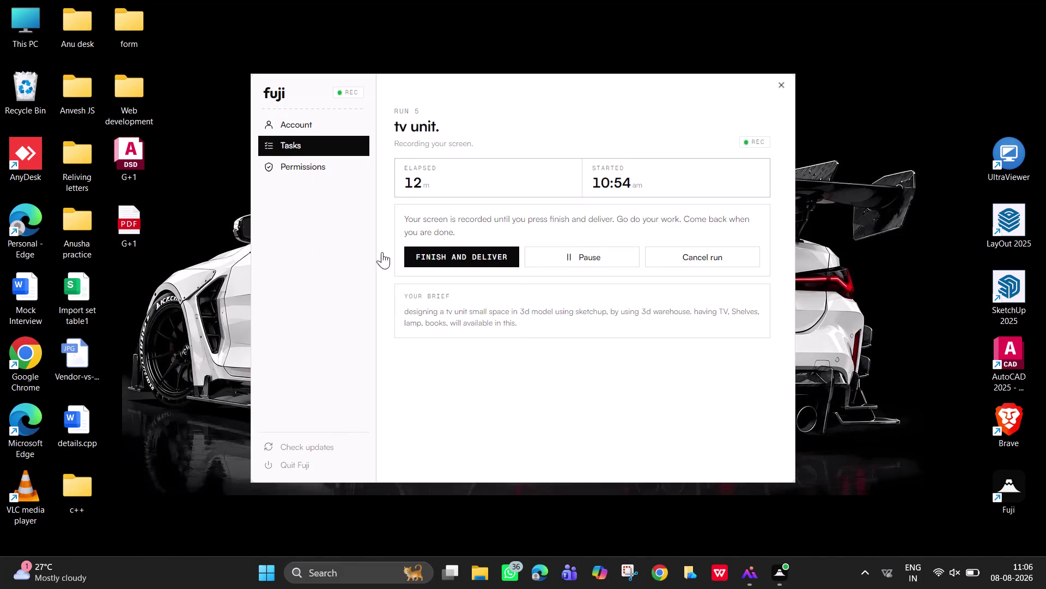
Launch SketchUp 2025 from its desktop shortcut while the Fuji recording runs.
double_click(1016, 285)
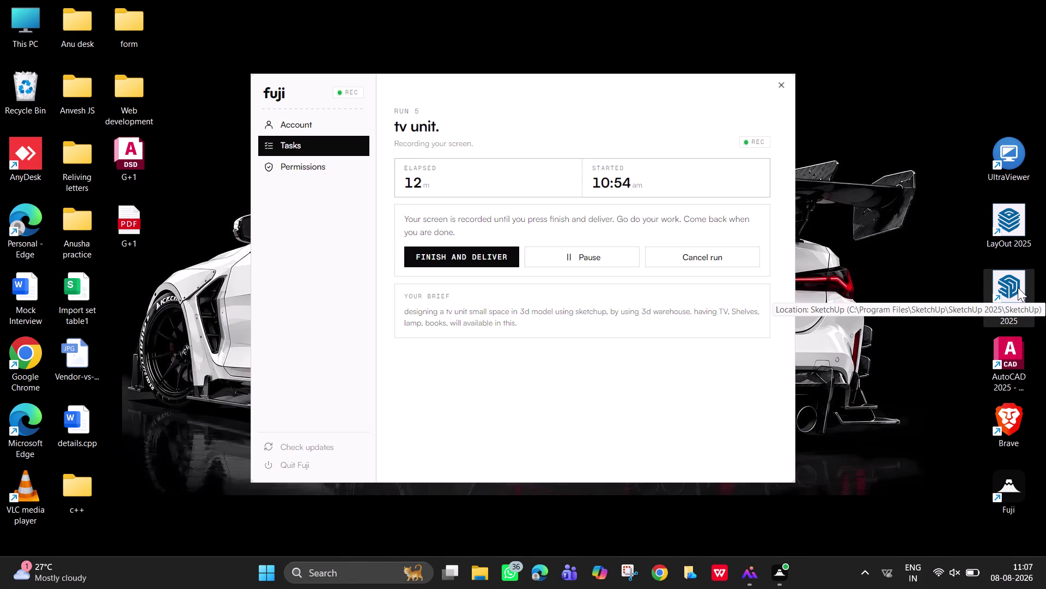
double_click(1016, 285)
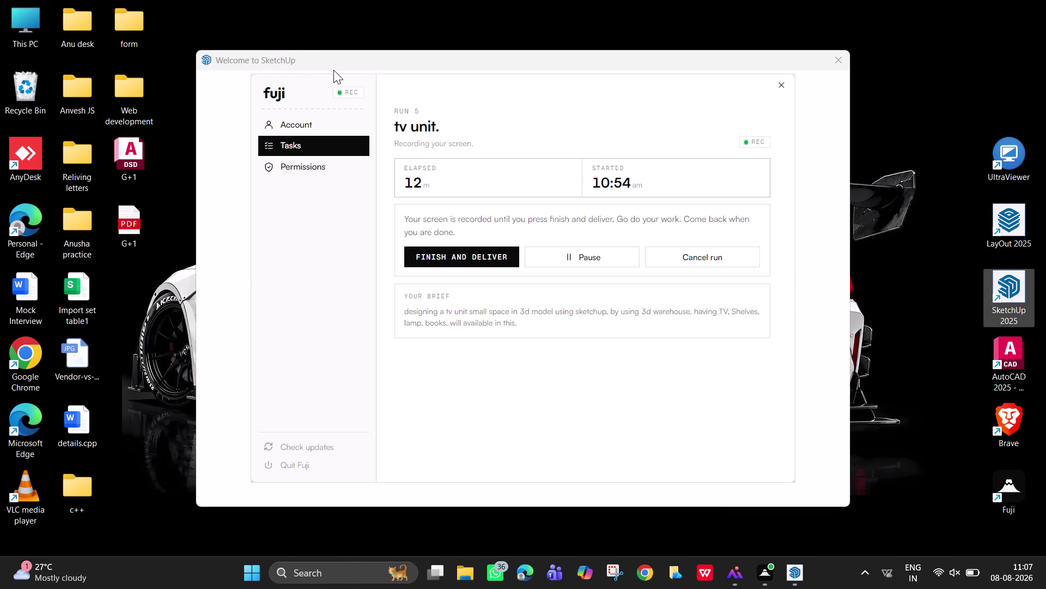
Open the recovered Untitled model from the welcome window's recent files.
click(334, 68)
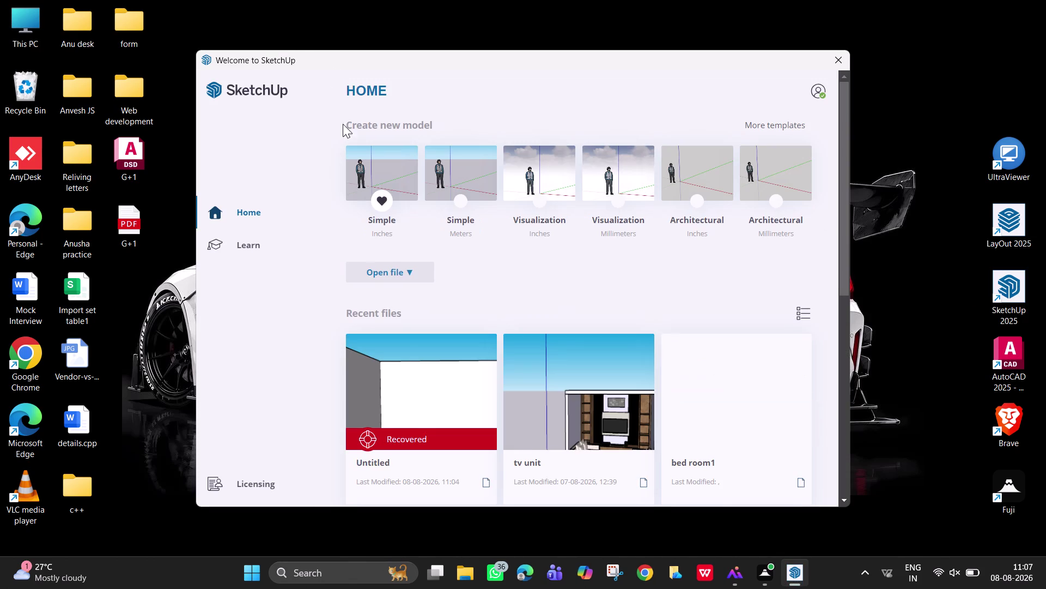
click(403, 371)
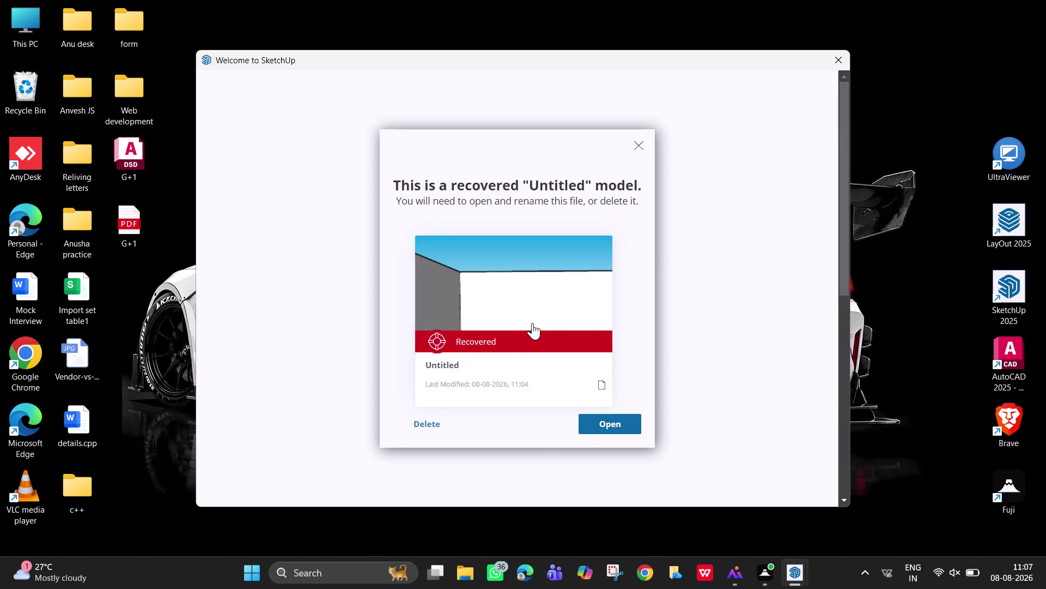
click(597, 425)
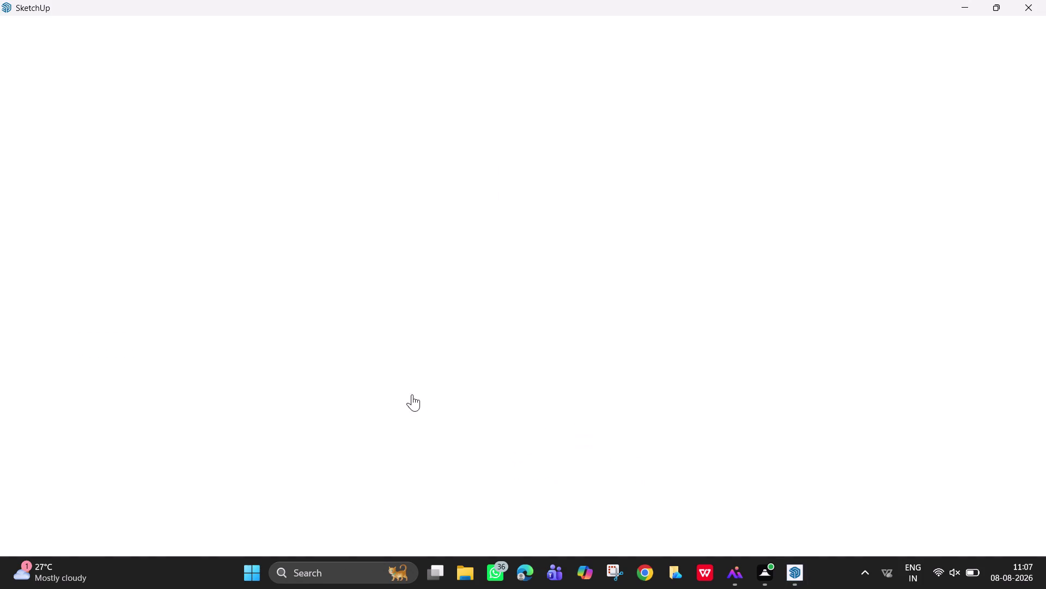